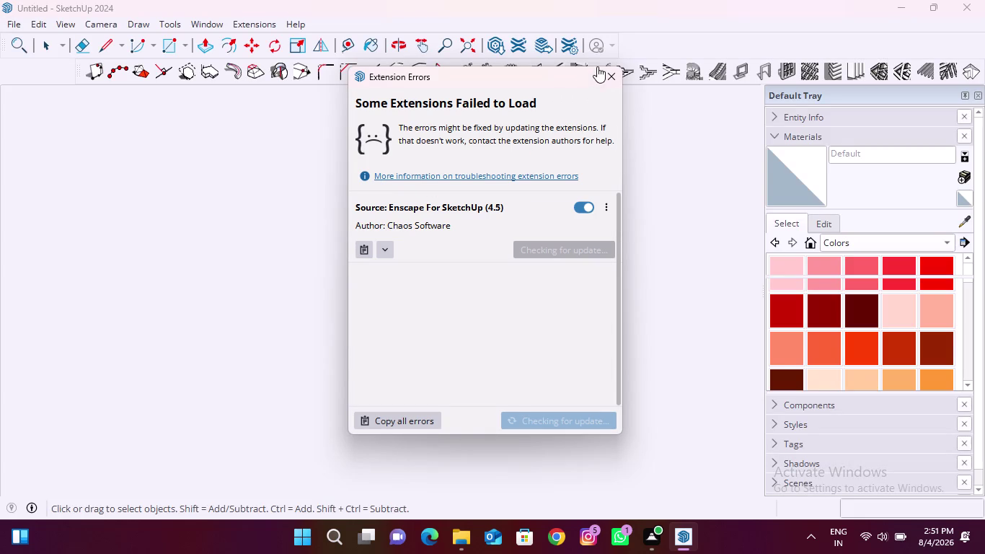
click(615, 75)
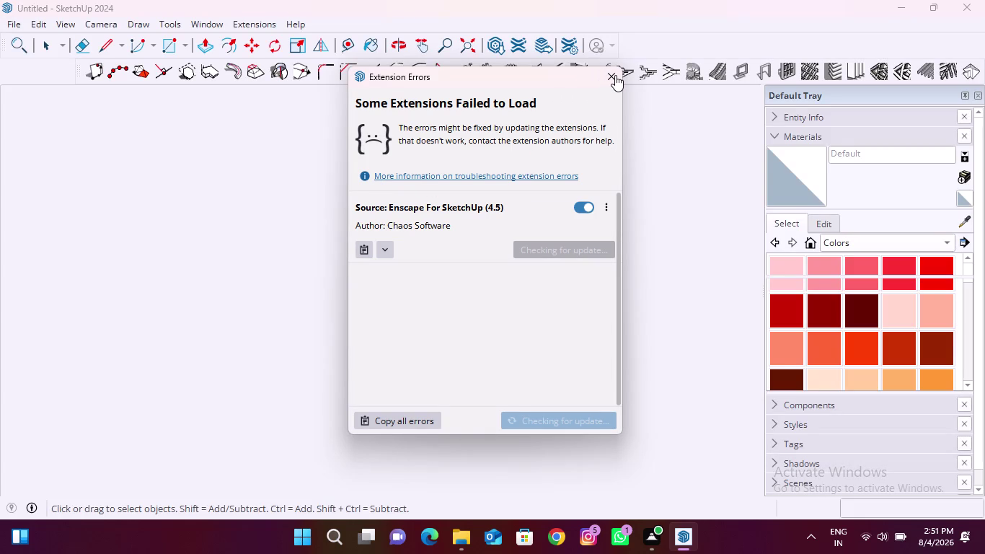
click(611, 76)
click(611, 75)
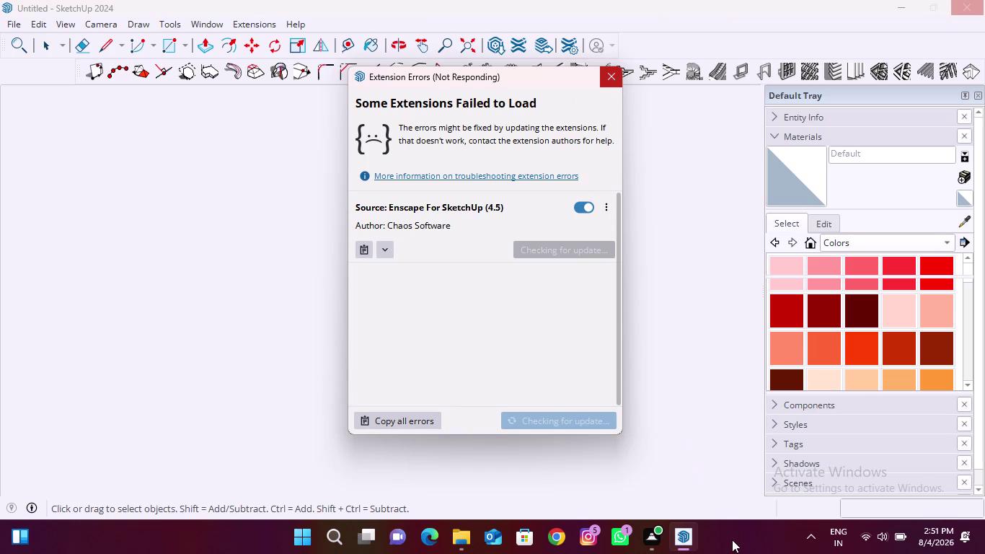
click(721, 530)
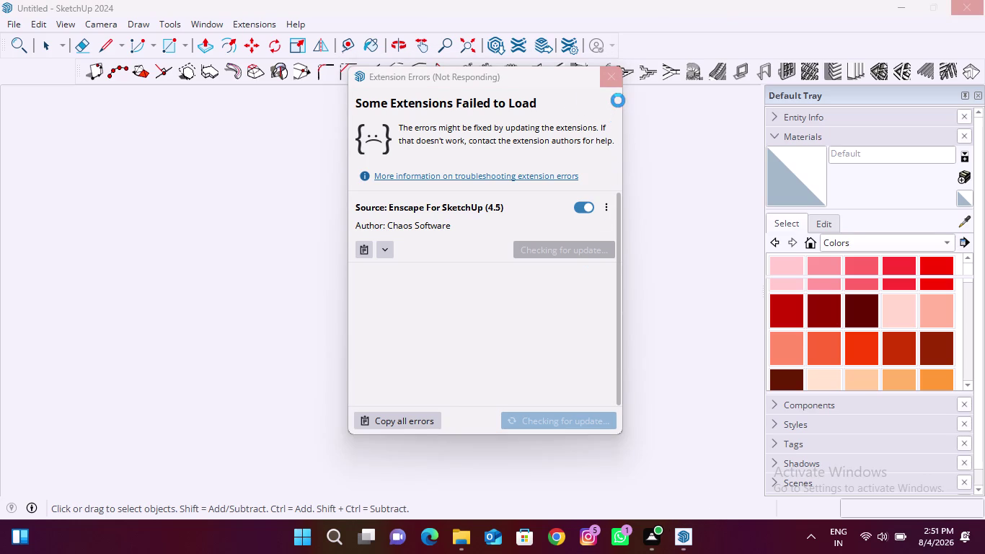
key(Escape)
key(Escape)
key(Escape)
key(Escape)
key(Escape)
key(Escape)
key(Escape)
key(Escape)
key(Escape)
key(Escape)
key(Escape)
key(Escape)
key(Escape)
key(Escape)
key(Escape)
key(Escape)
drag(748, 541, 750, 548)
key(Escape)
key(Escape)
key(Escape)
key(super+Escape)
key(super+Escape)
key(super+Escape)
key(super+Escape)
key(super+Escape)
key(super+Escape)
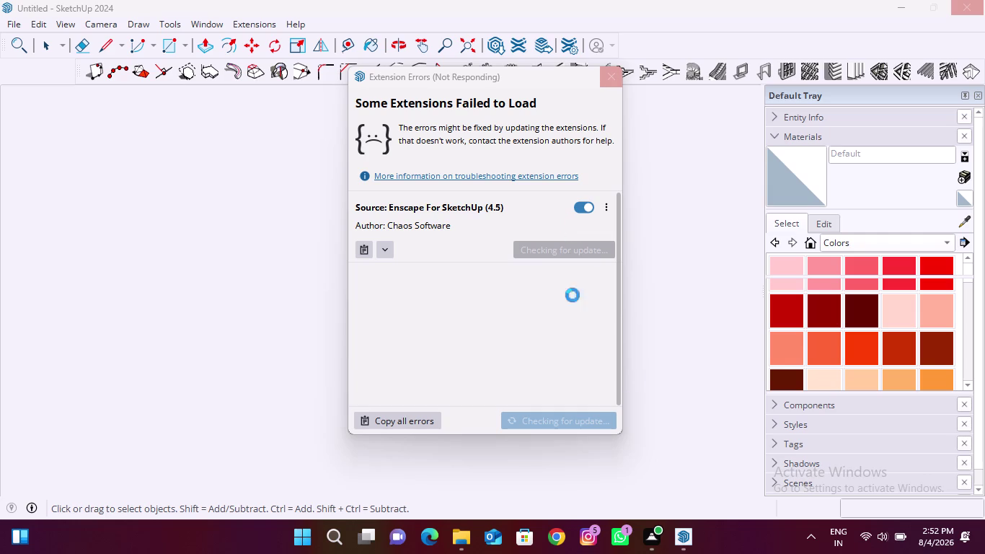
click(738, 542)
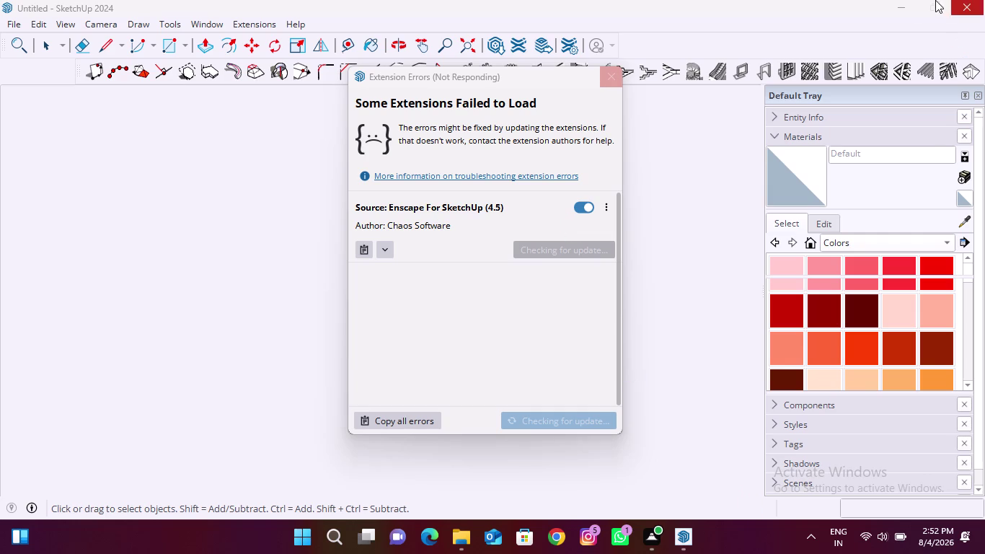